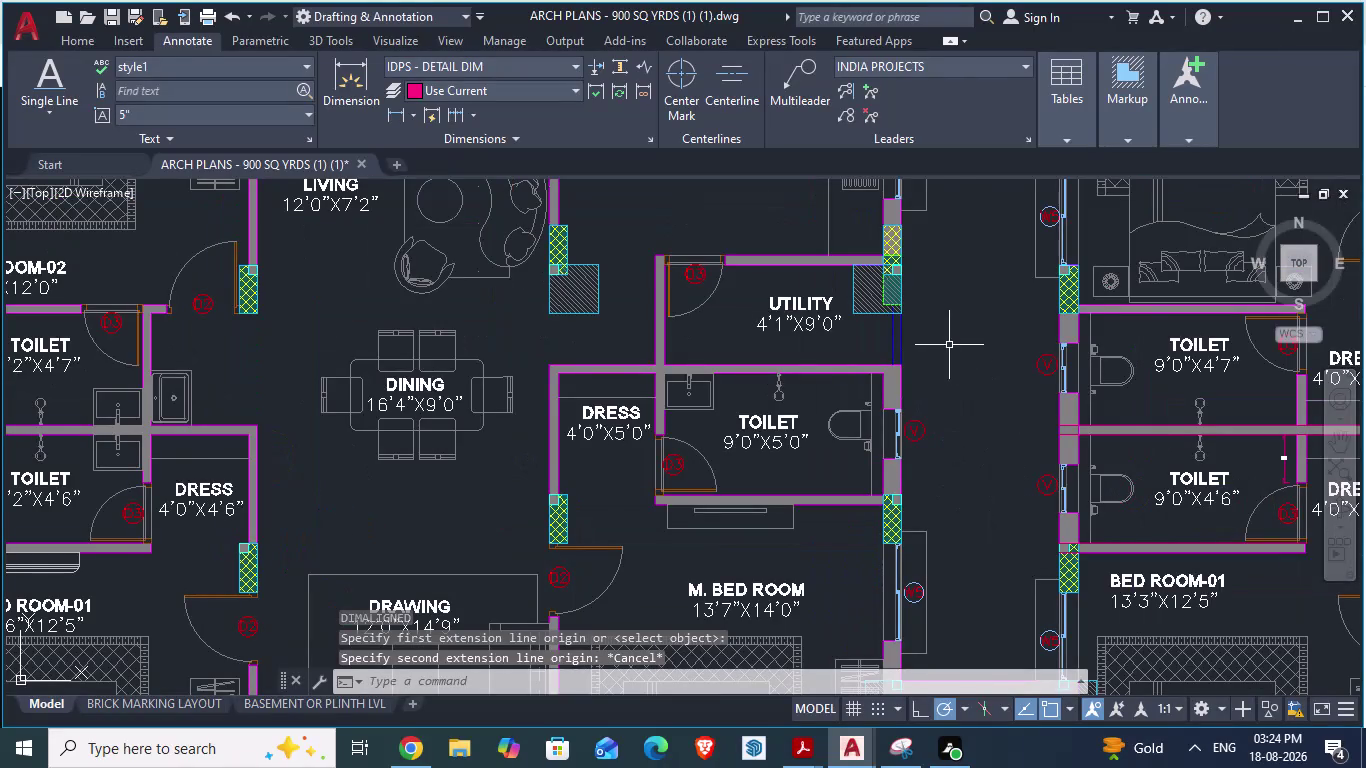
Zoom in on the utility room's right wall in the 900 sq yd floor plan.
scroll(up, 3)
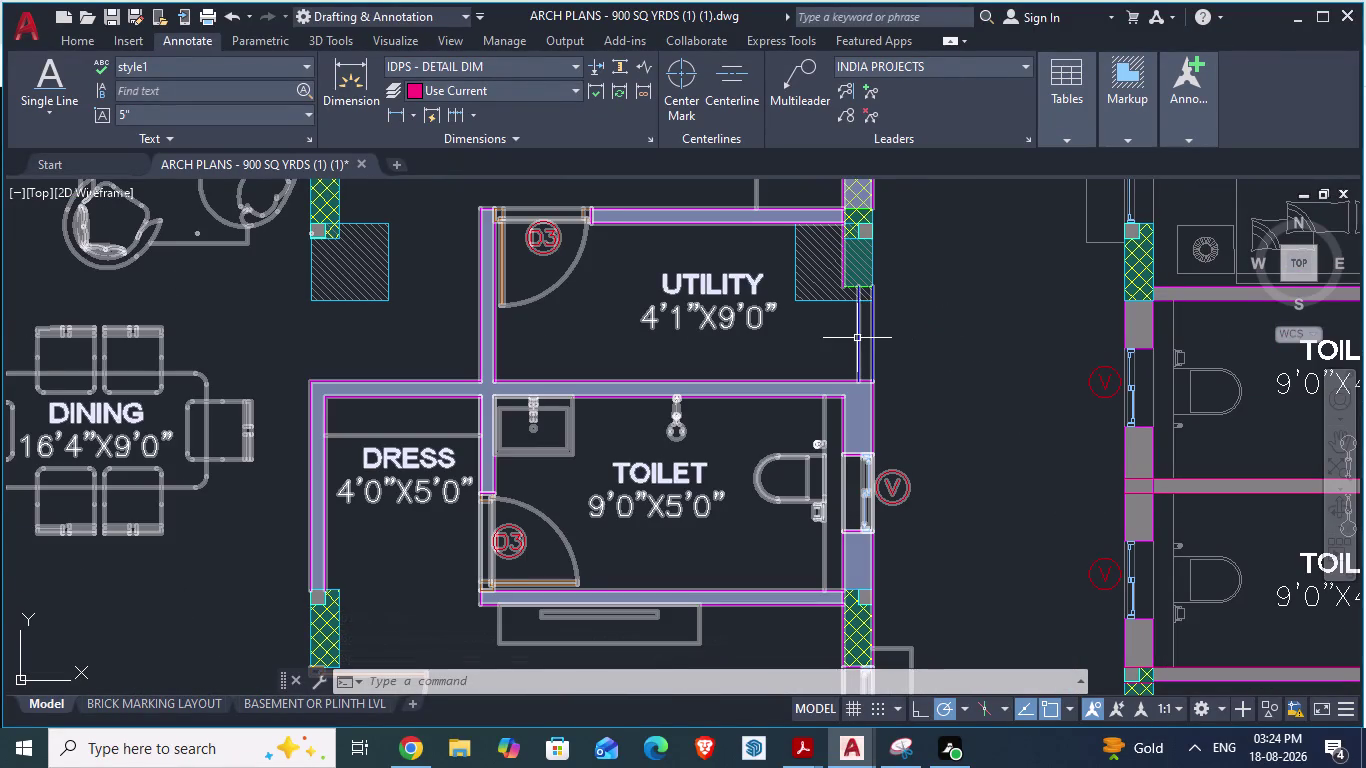
scroll(down, 3)
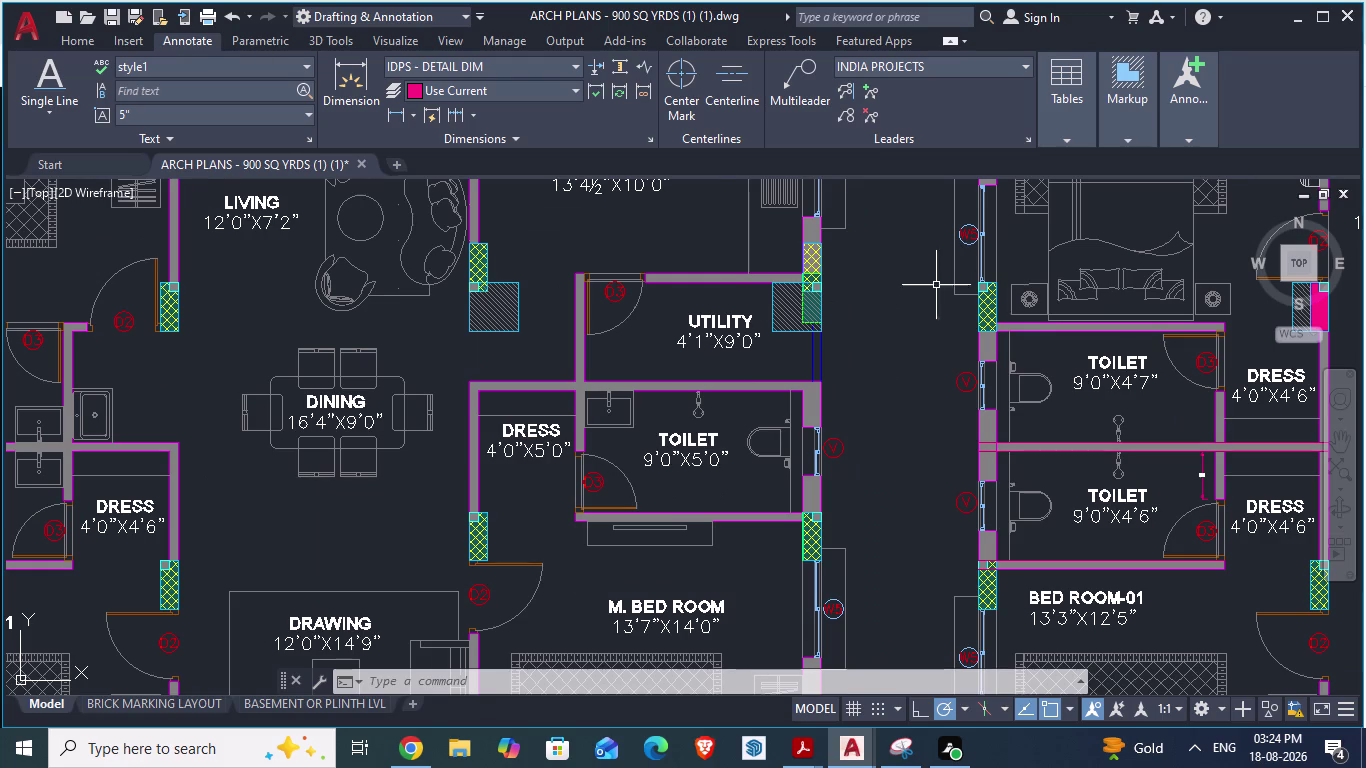
scroll(up, 3)
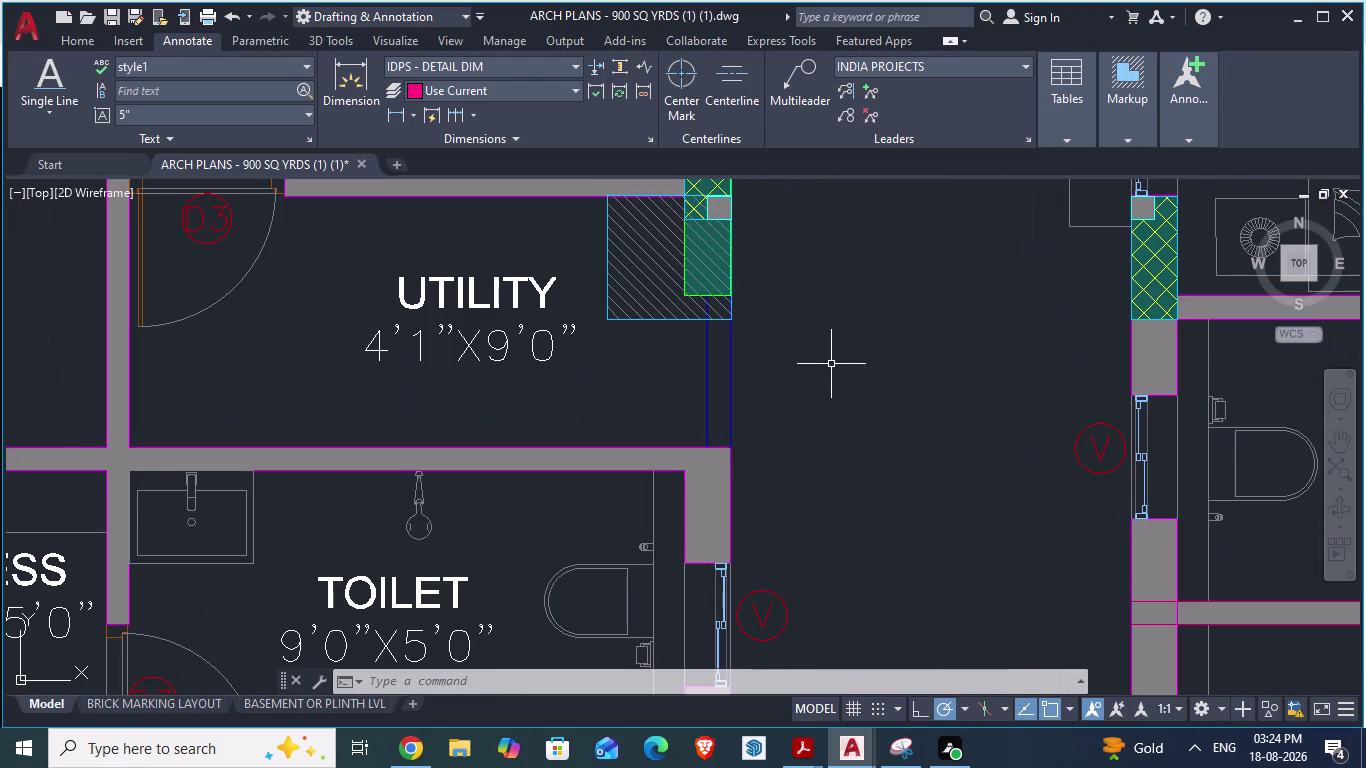
text(da)
key(Return)
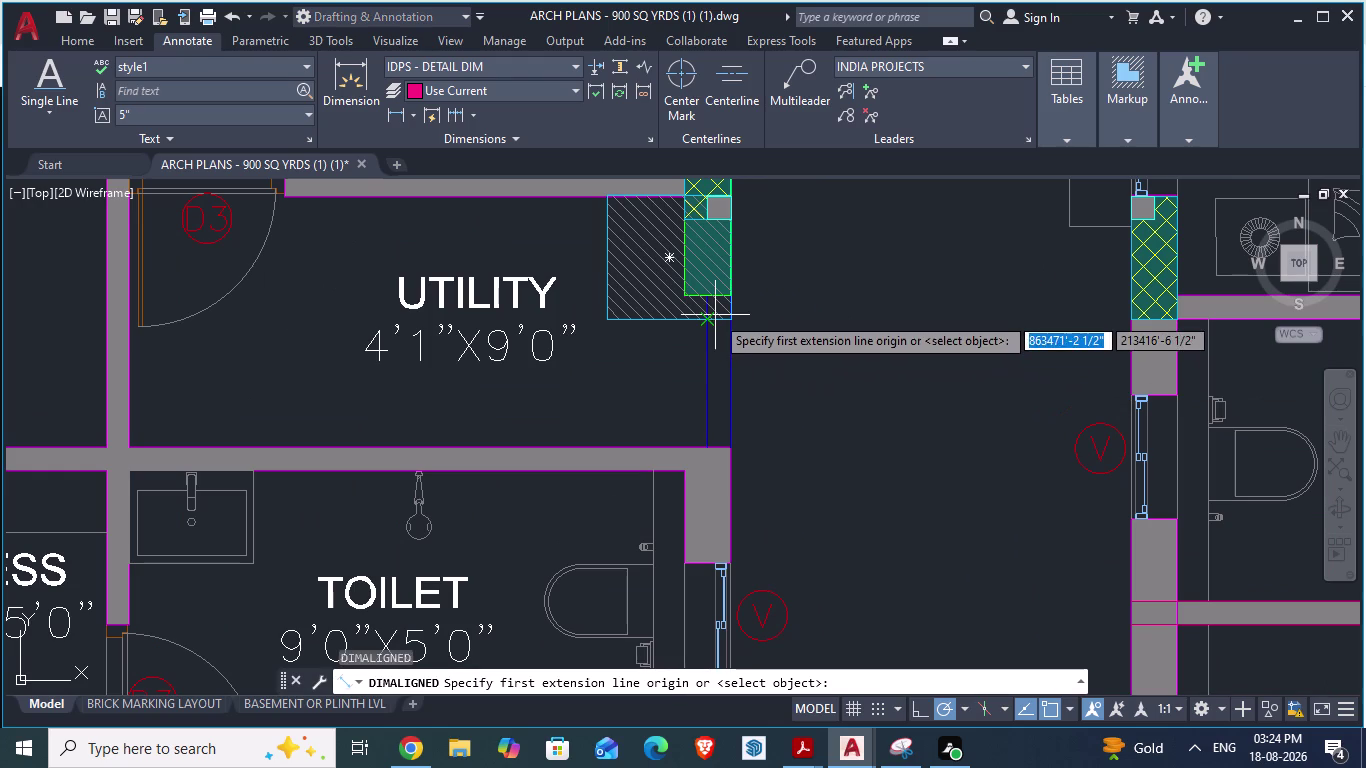
click(714, 315)
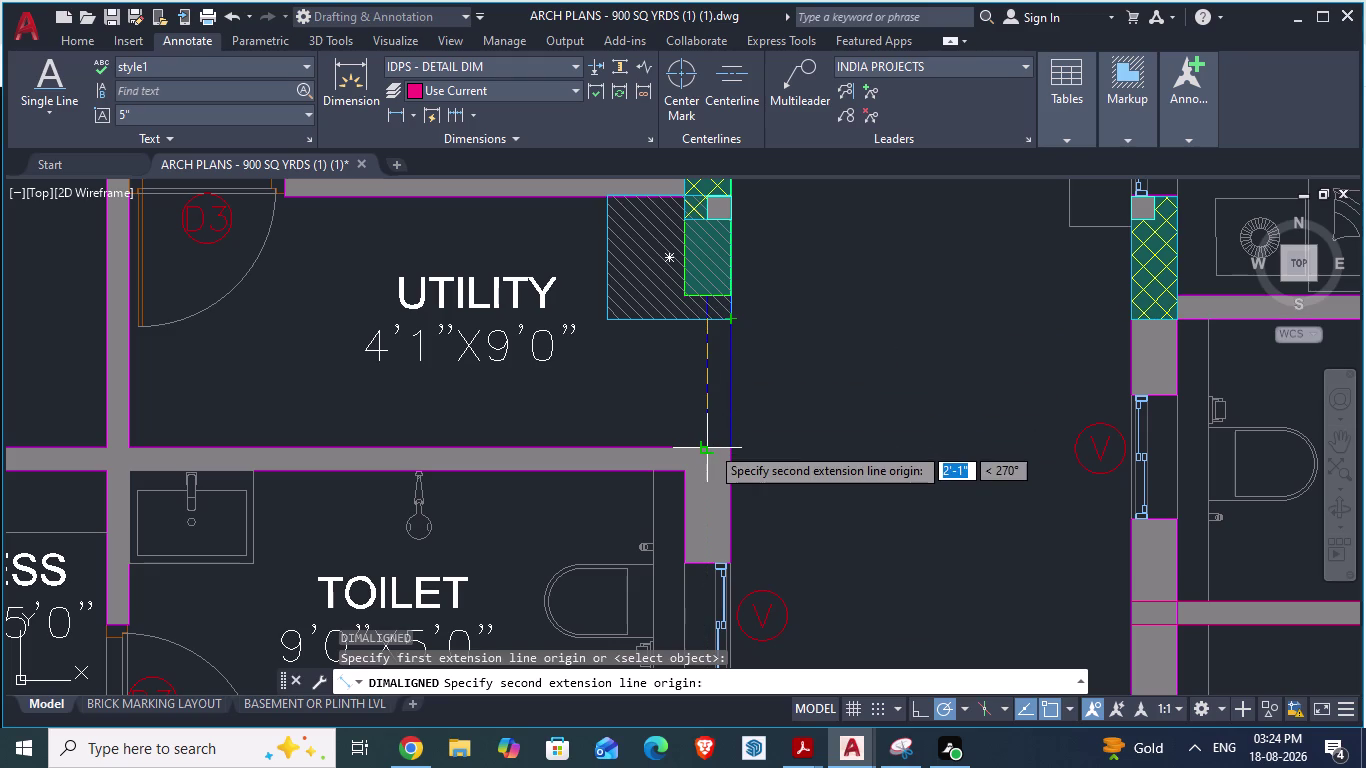
key(Escape)
scroll(down, 3)
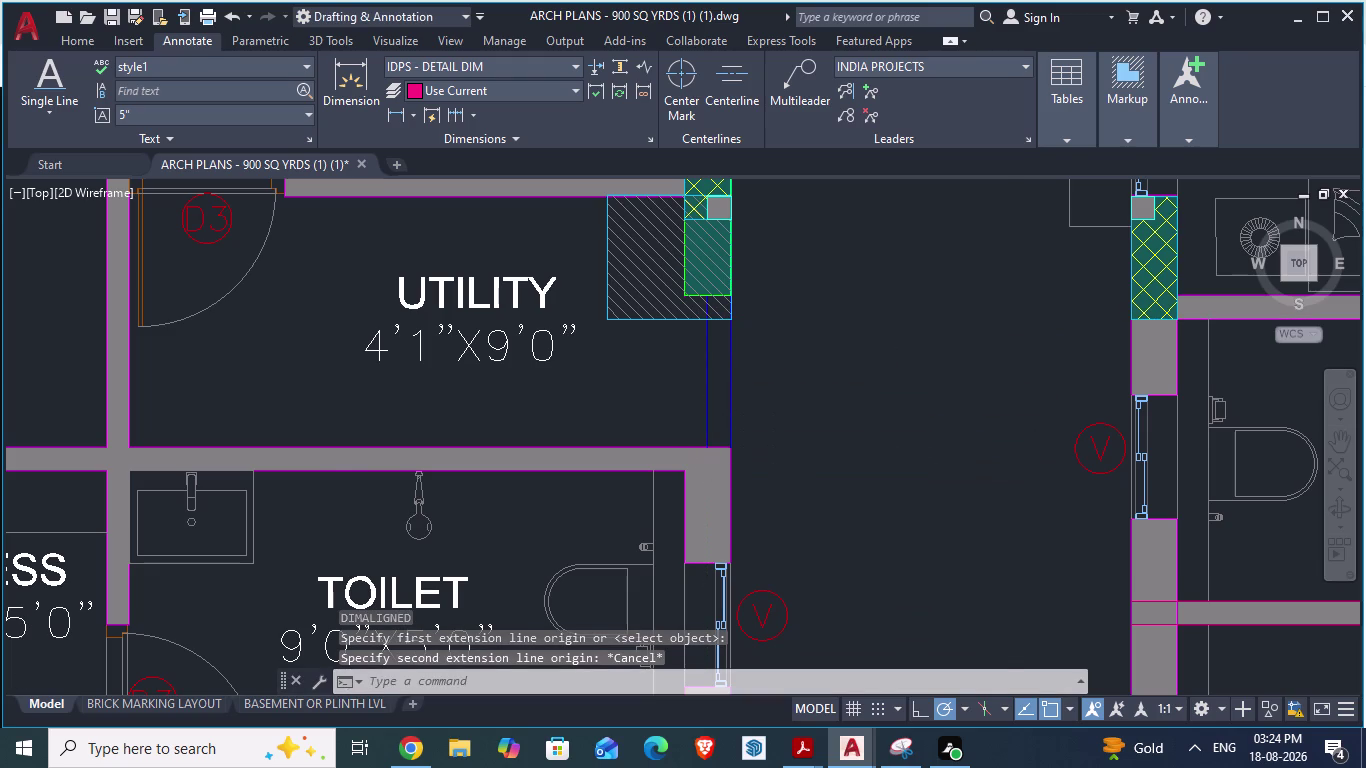